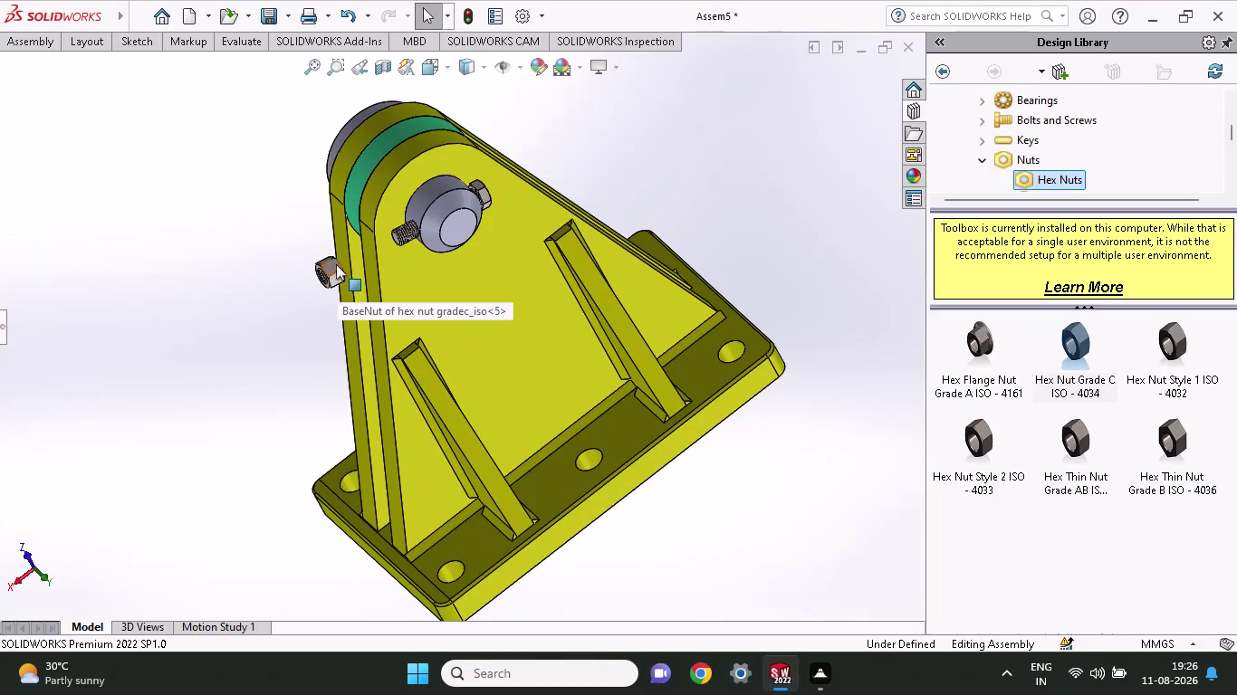
Drag the loose hex nut beside the bolt's threaded end, viewing it from underneath.
drag(330, 264, 363, 369)
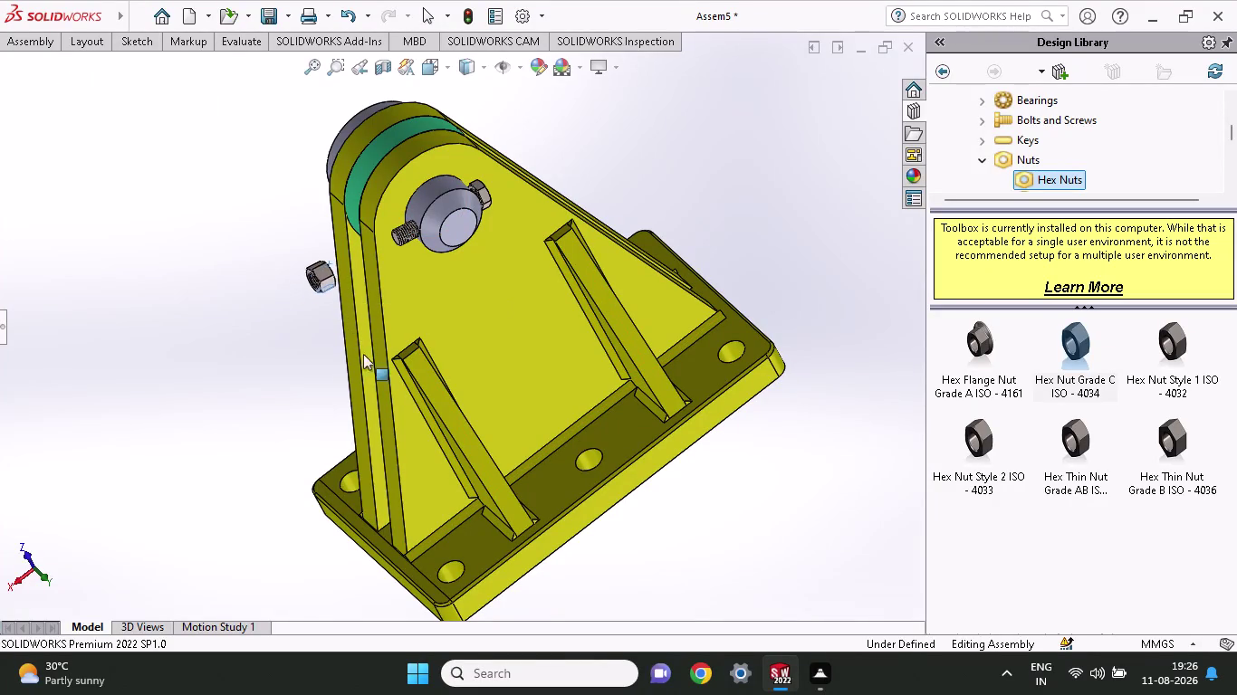
drag(363, 368, 368, 189)
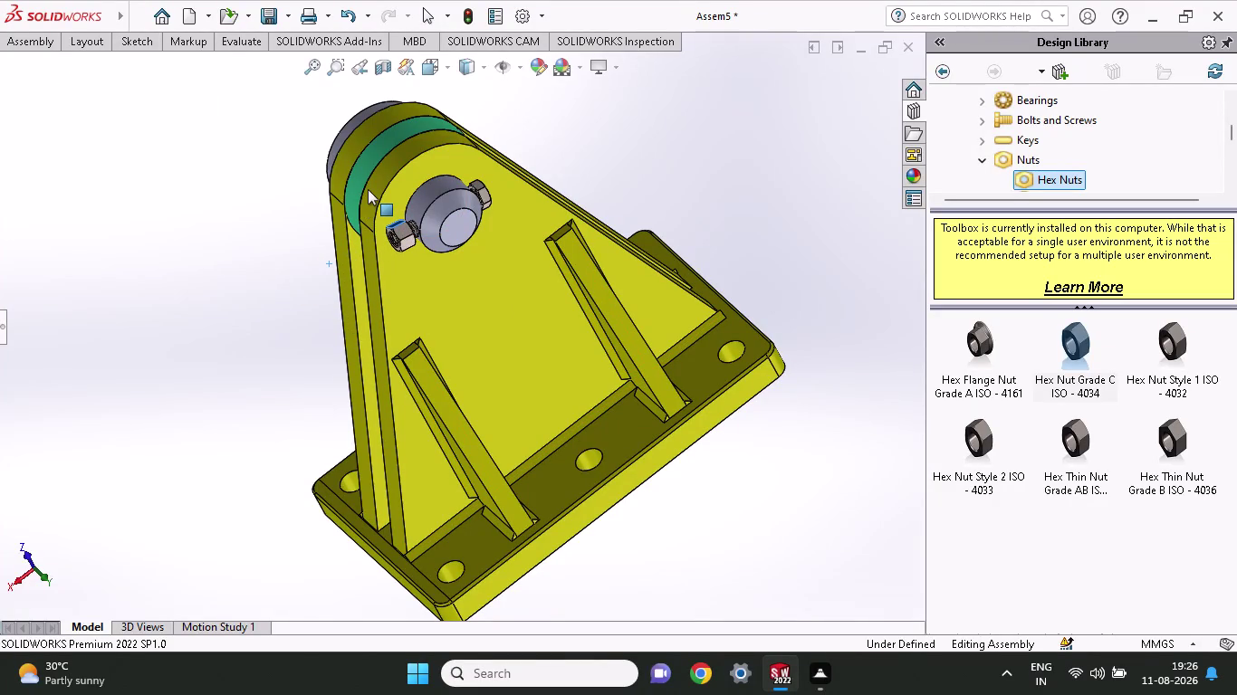
drag(368, 189, 369, 179)
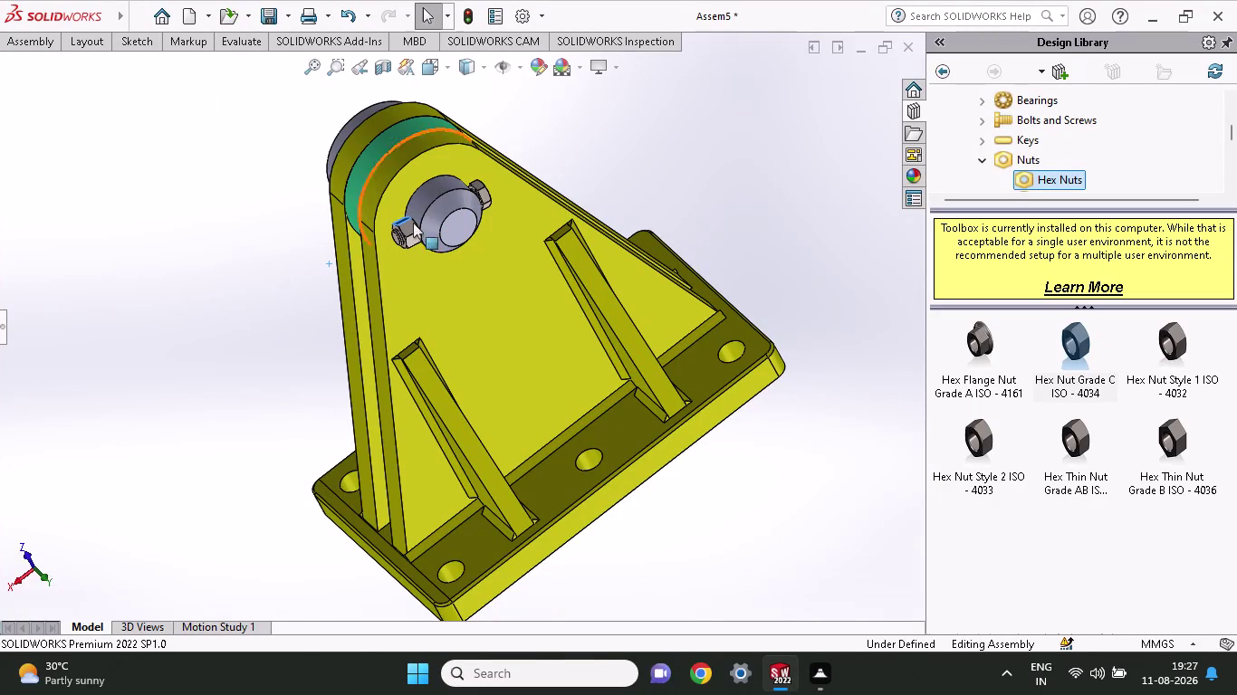
middle_drag(730, 159, 768, 249)
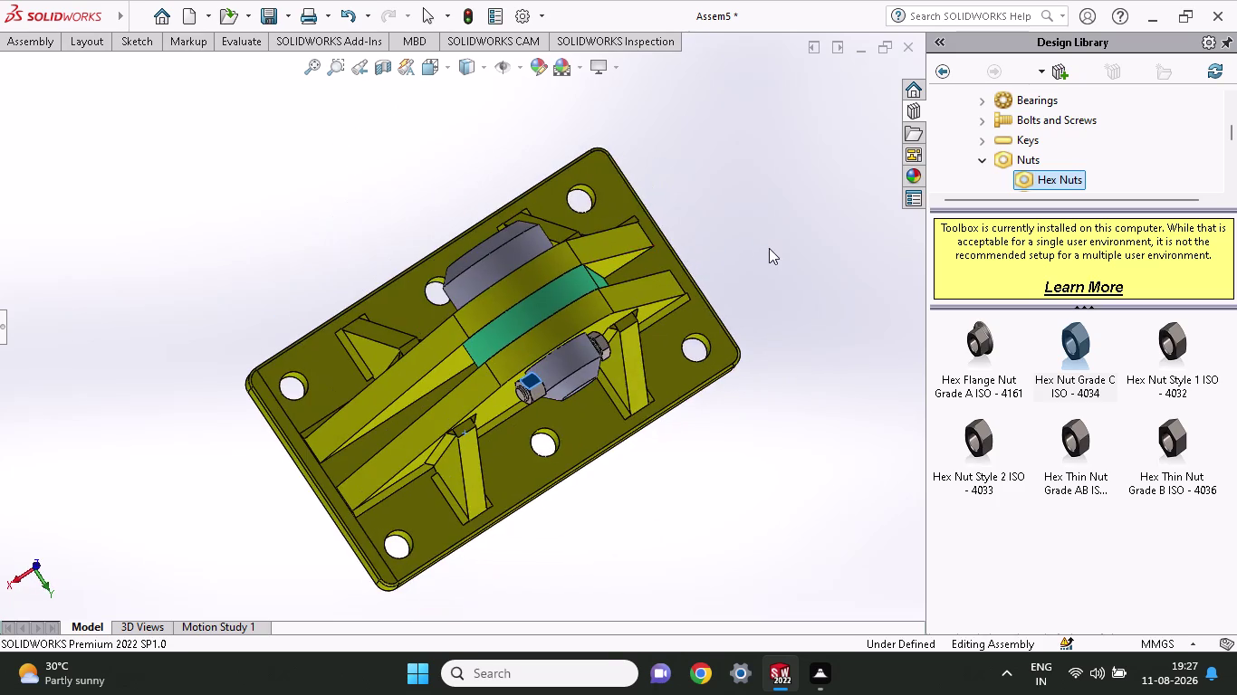
scroll(up, 3)
scroll(down, 3)
scroll(down, 3)
drag(429, 305, 355, 328)
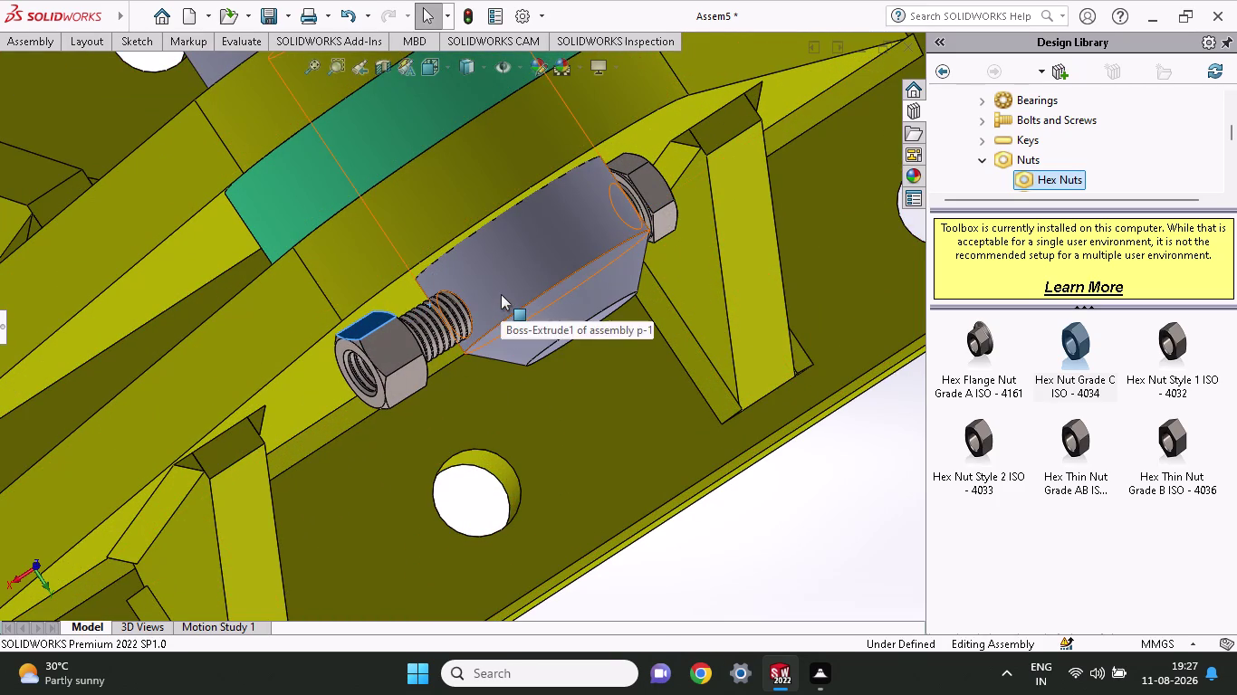
Pick the boss cylinder face and the nut's inner threaded face, then clear the selection.
click(500, 294)
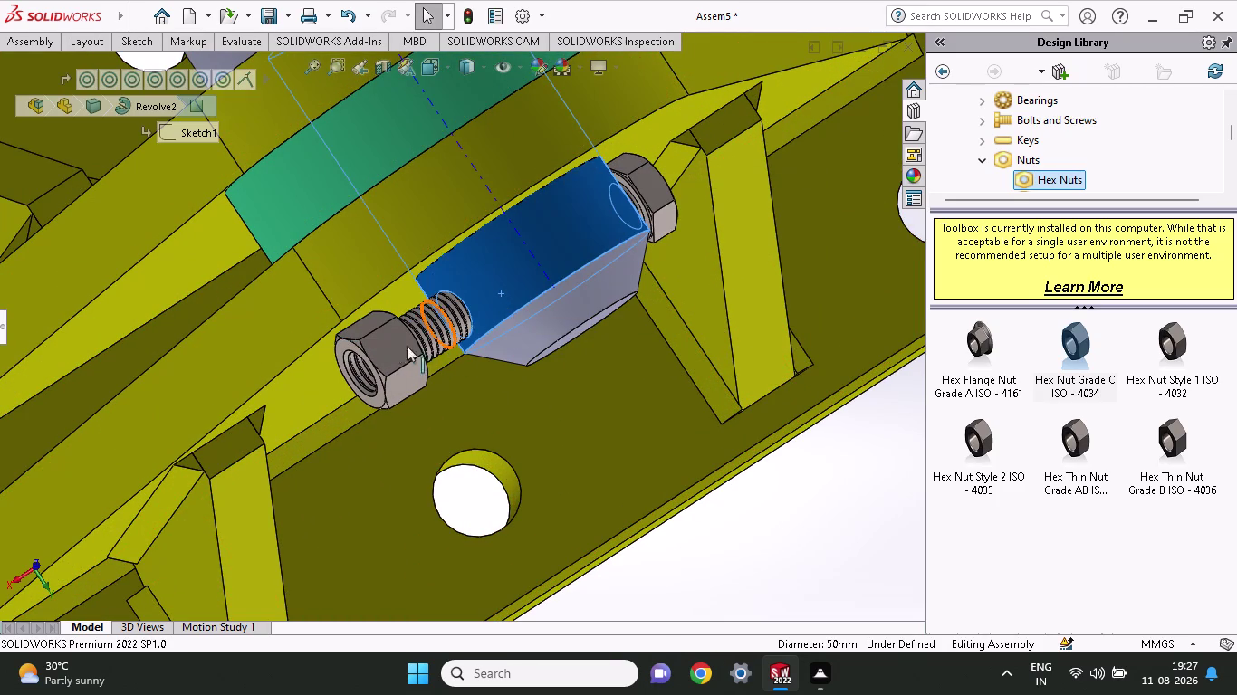
middle_drag(466, 401, 343, 418)
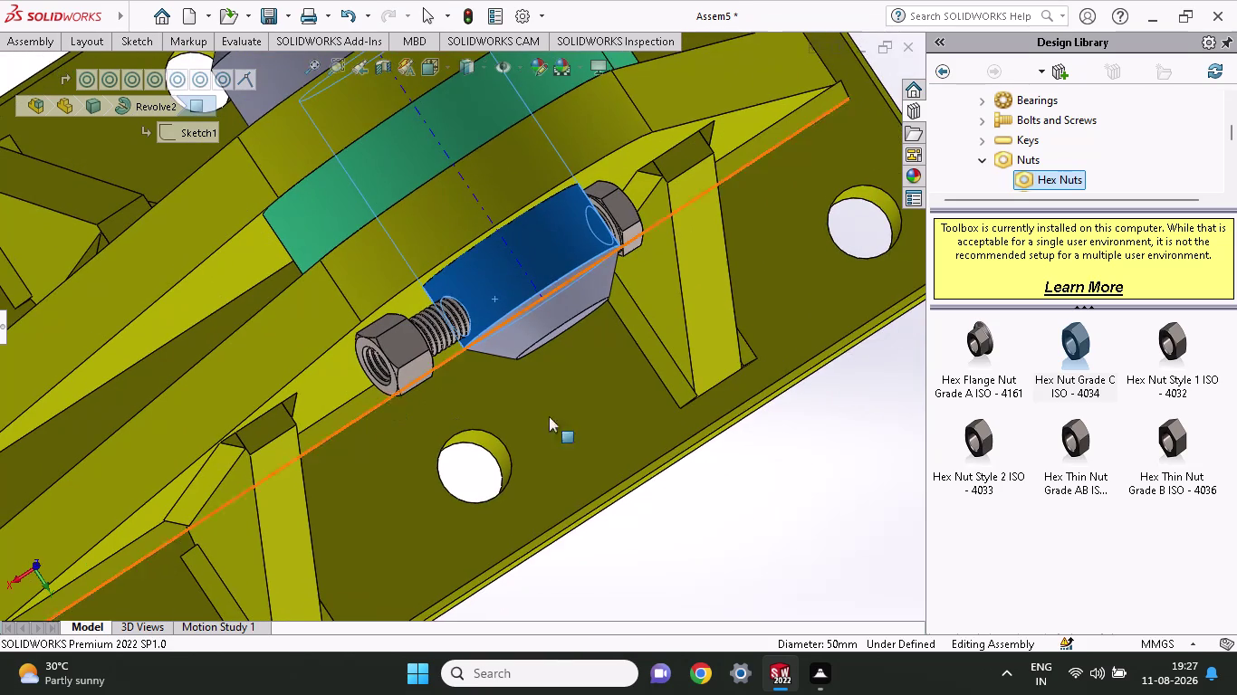
middle_drag(782, 466, 678, 509)
scroll(up, 3)
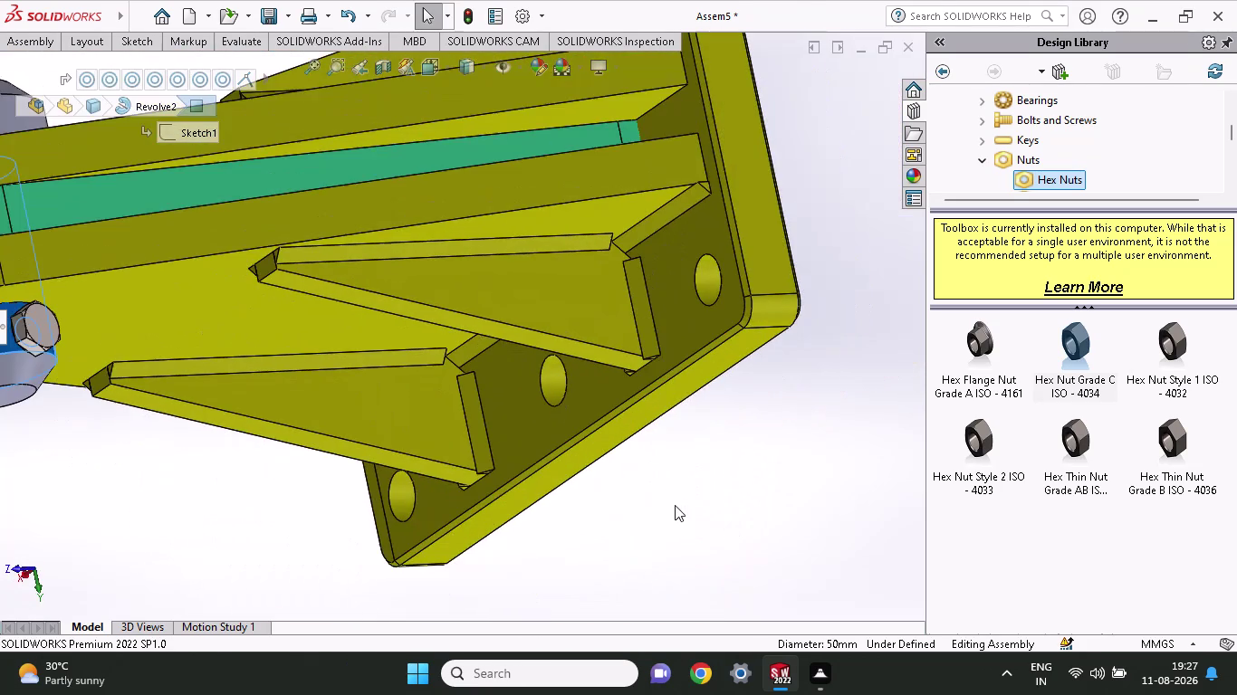
scroll(up, 3)
scroll(down, 3)
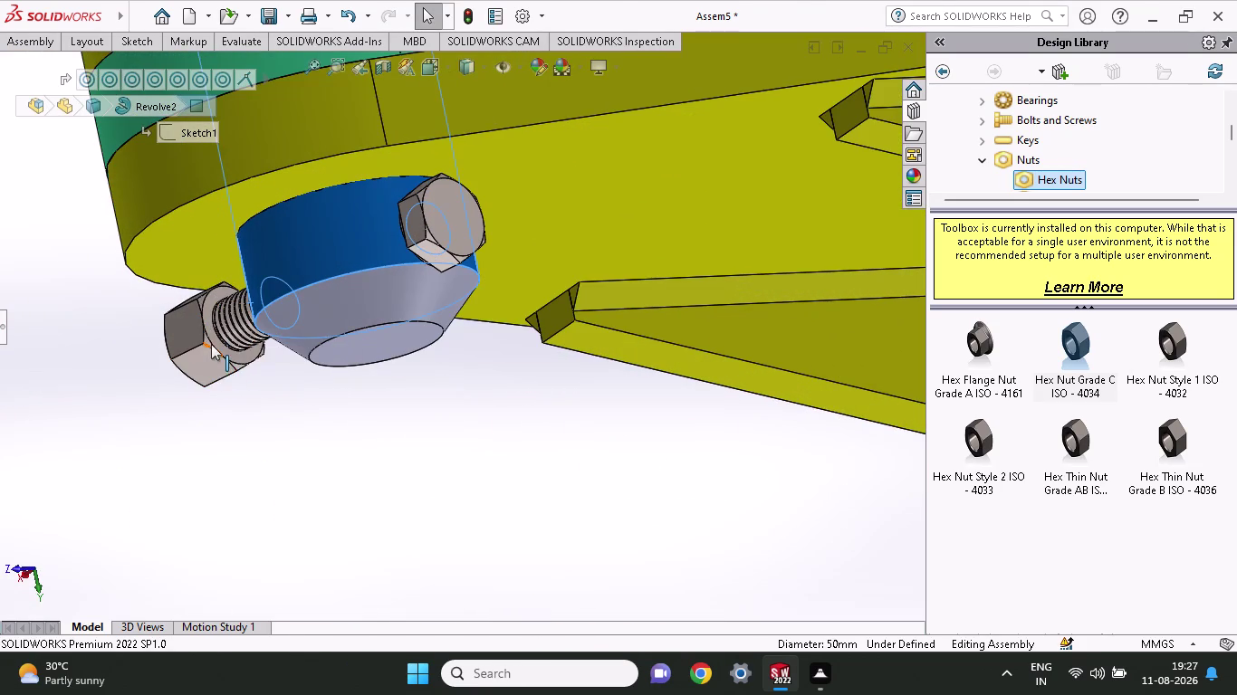
scroll(down, 3)
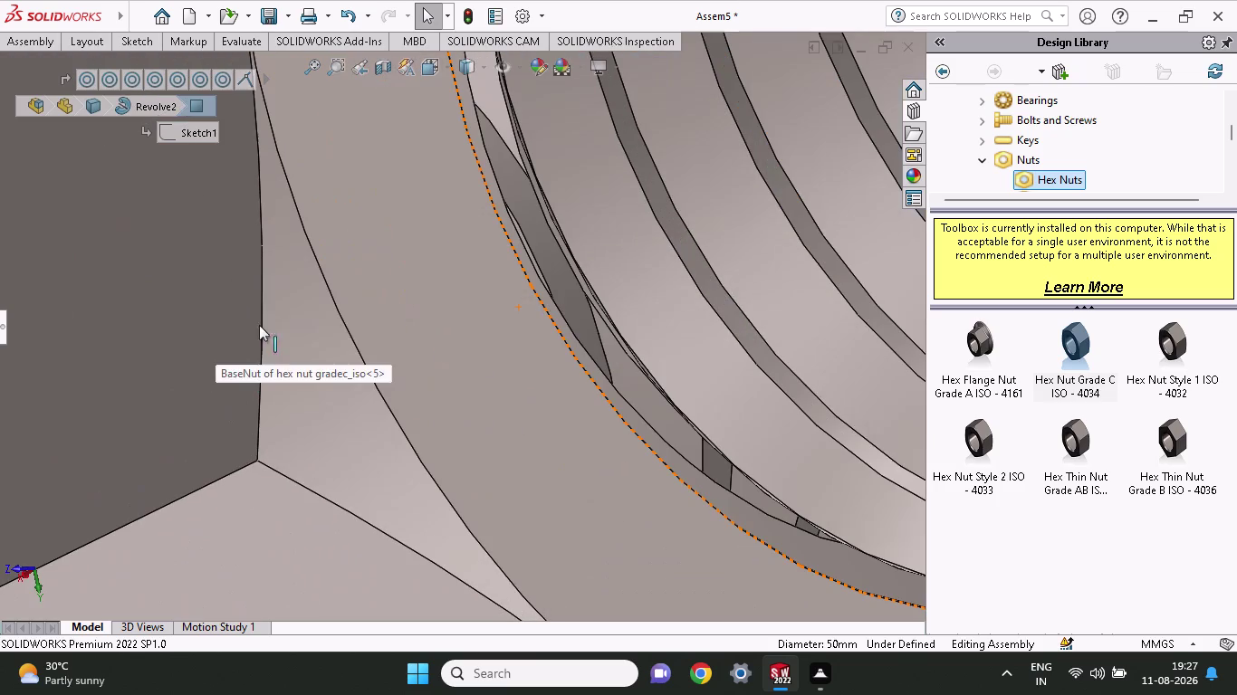
click(411, 313)
scroll(up, 3)
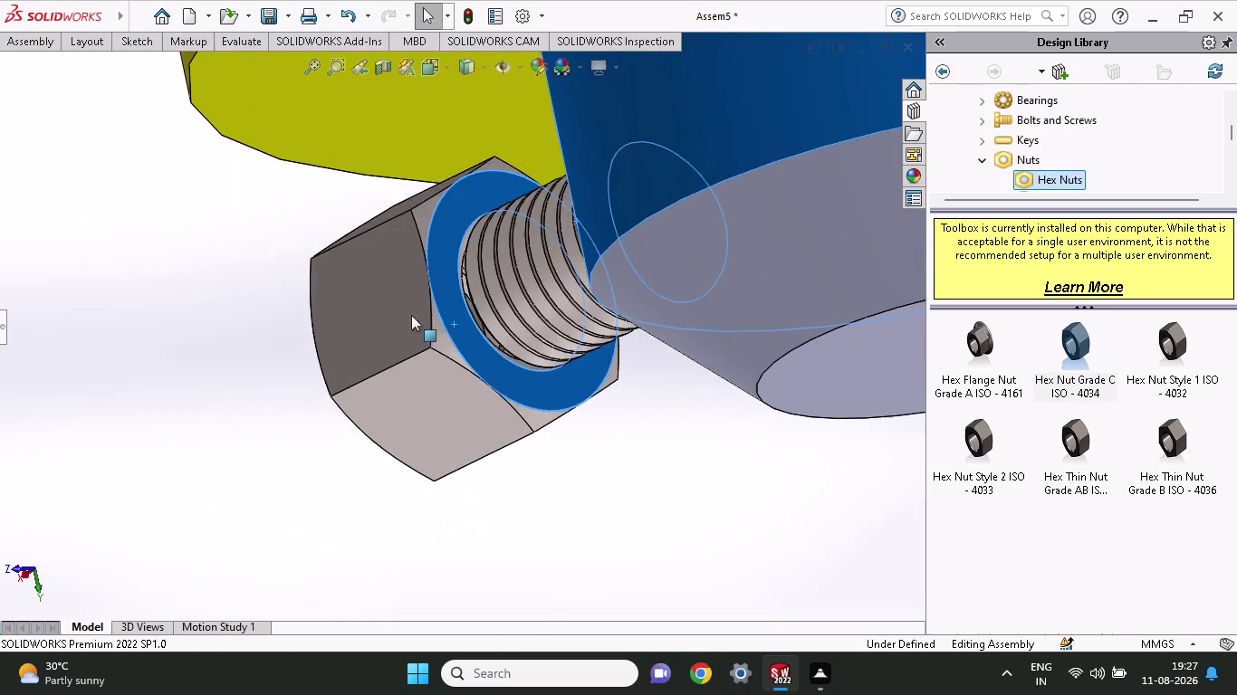
scroll(up, 3)
scroll(up, 3)
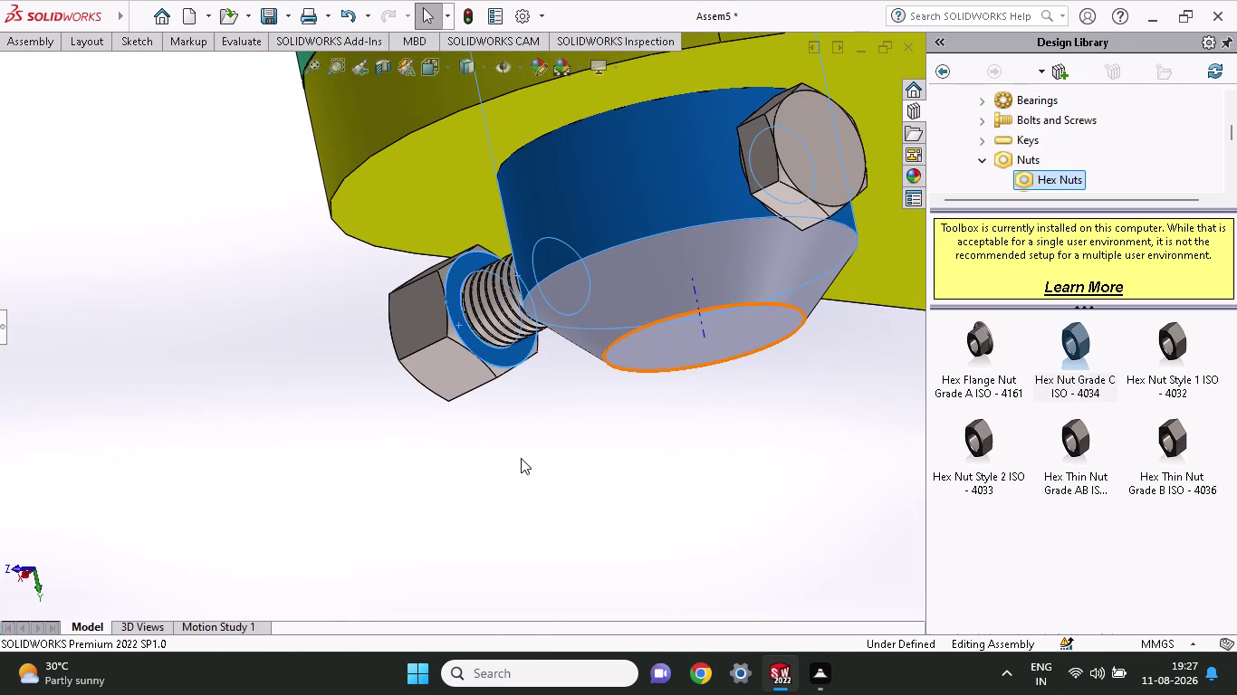
key(Escape)
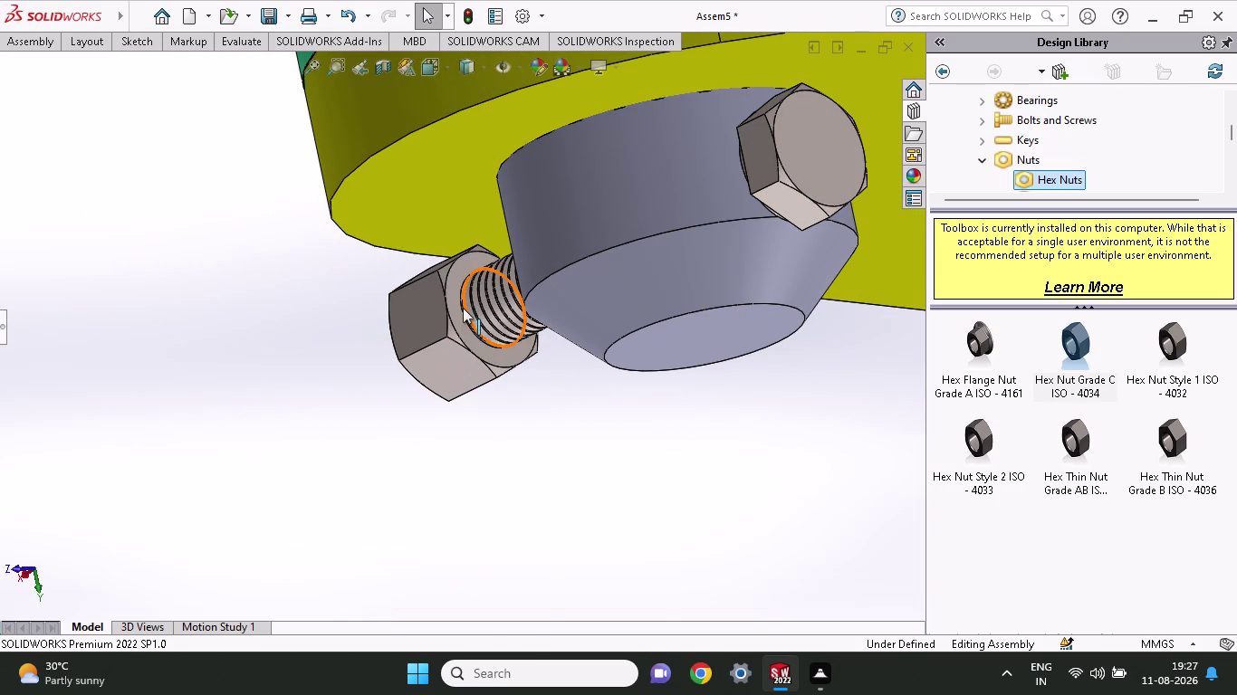
Mate the nut's inner face concentric with the boss face and zoom back to the bracket.
click(457, 321)
click(537, 212)
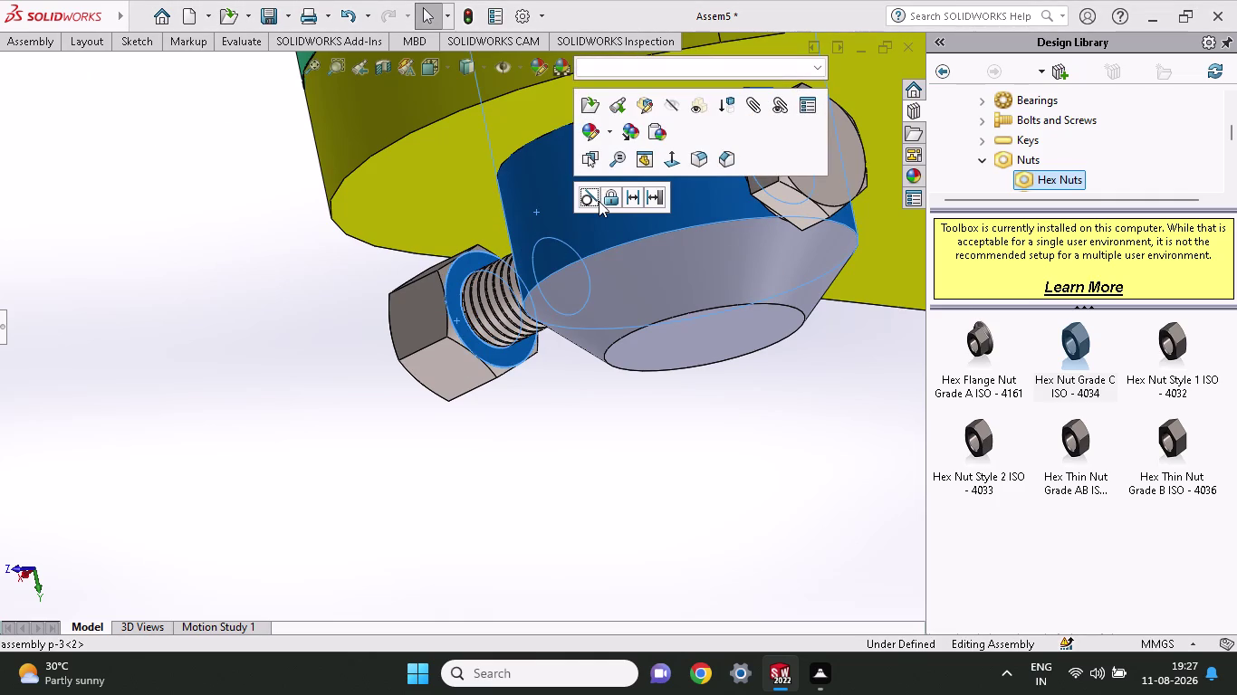
click(594, 198)
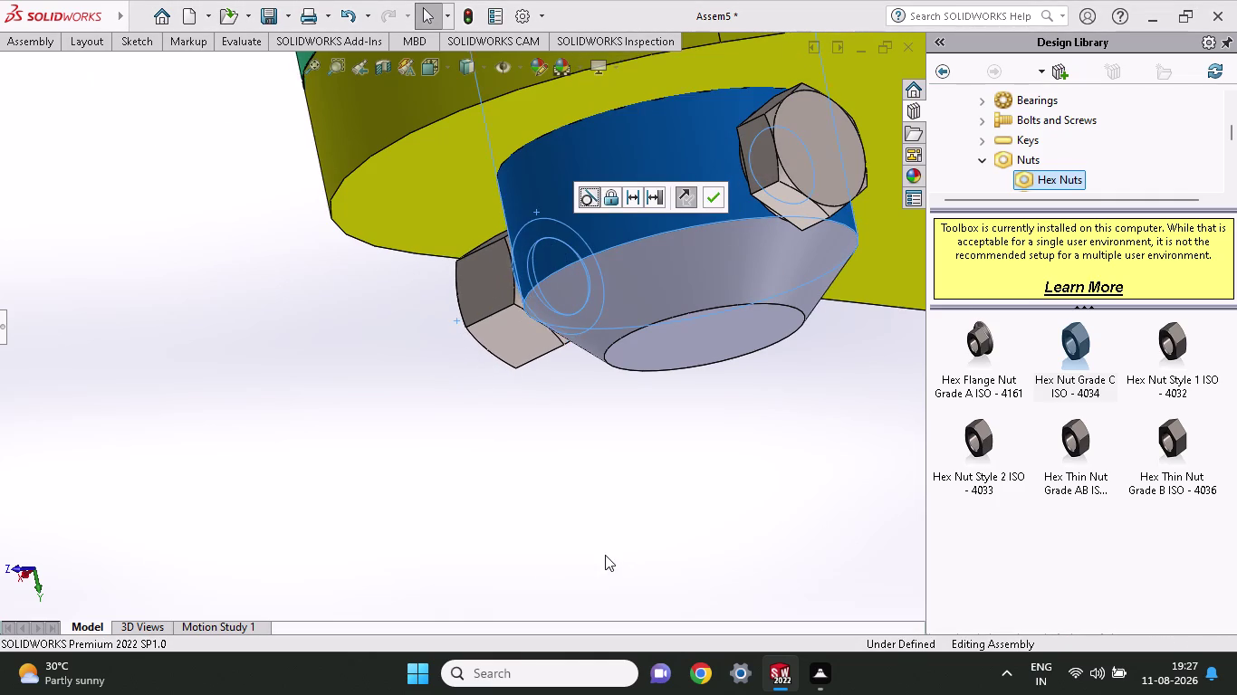
middle_drag(605, 556, 686, 412)
scroll(up, 3)
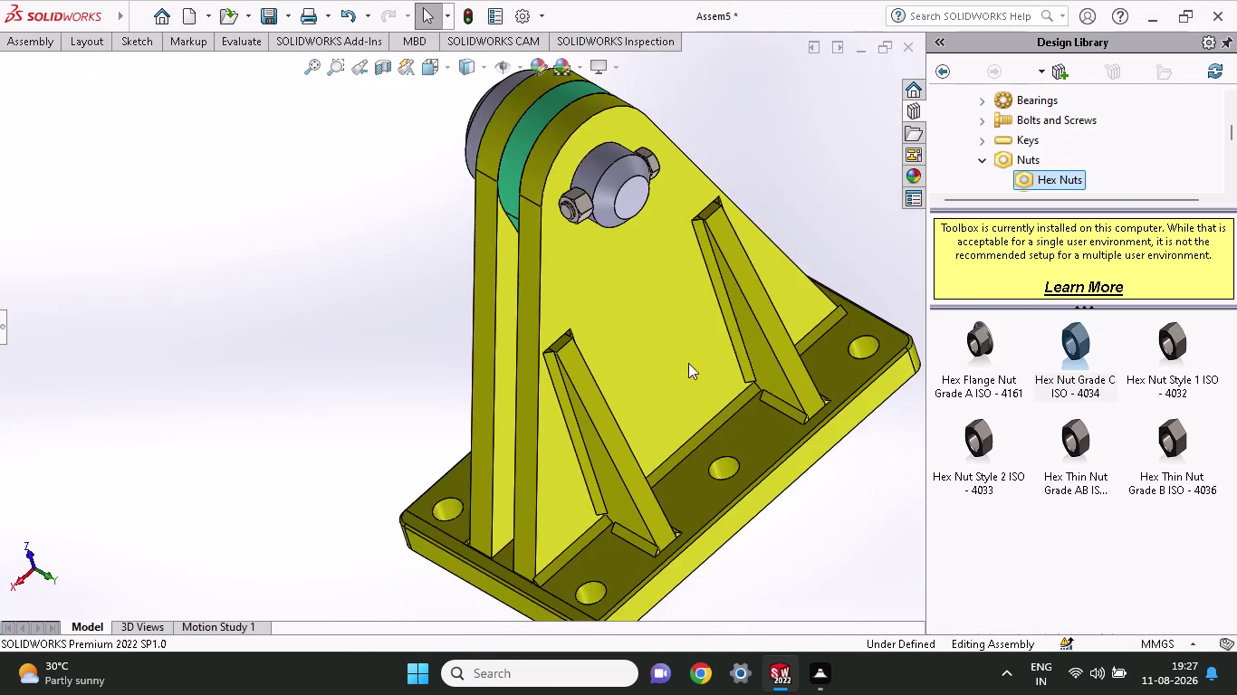
scroll(up, 3)
scroll(up, 3)
Inspect the bracket's underside and side view, then start dragging the green arm.
middle_drag(764, 283, 817, 324)
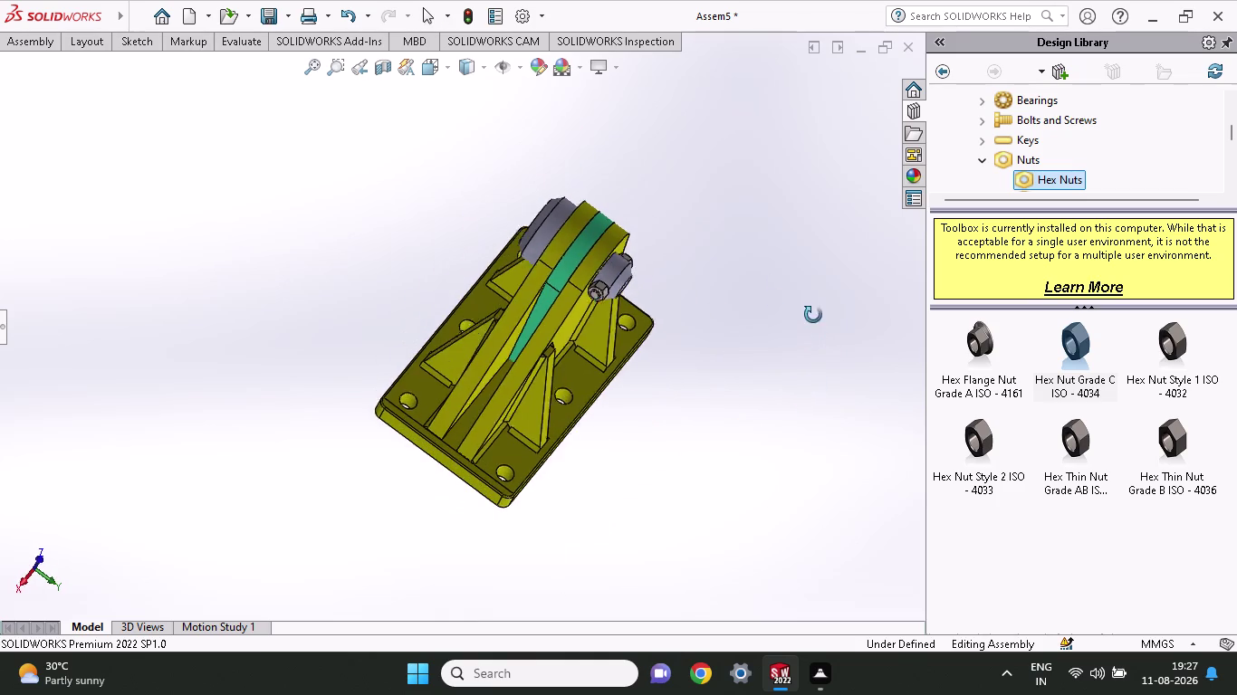
middle_drag(817, 325, 812, 311)
middle_click(797, 291)
middle_click(796, 292)
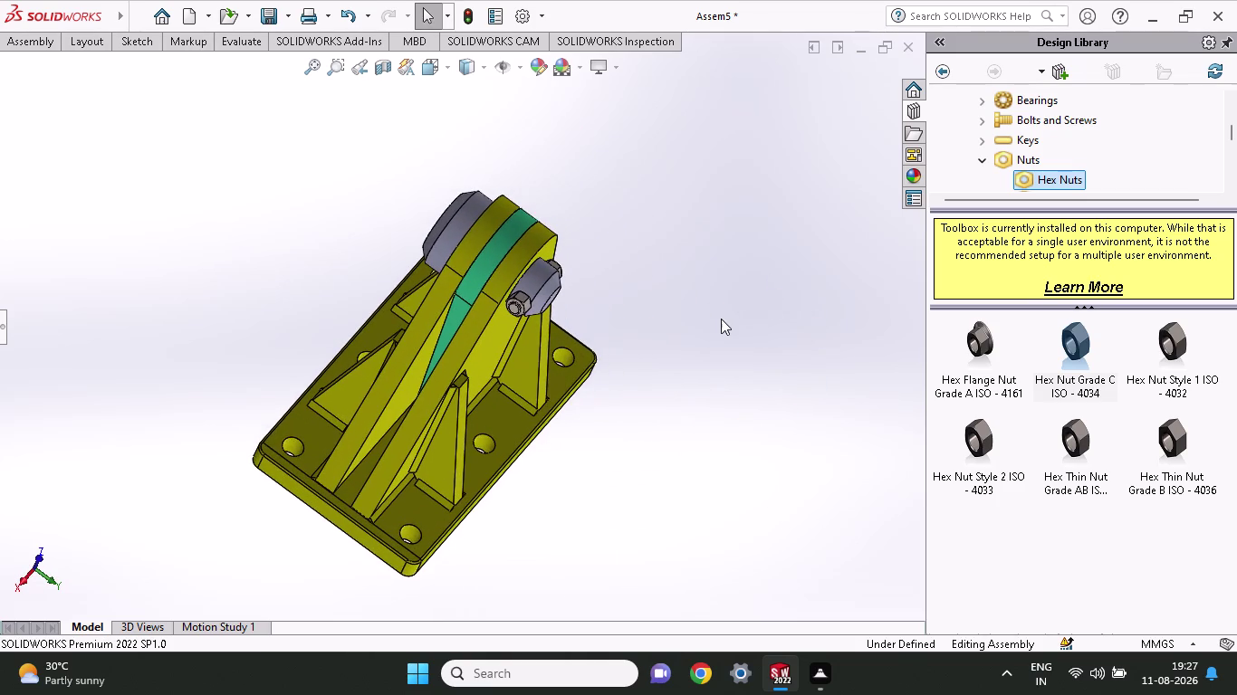
scroll(up, 3)
middle_drag(660, 275, 551, 401)
scroll(up, 3)
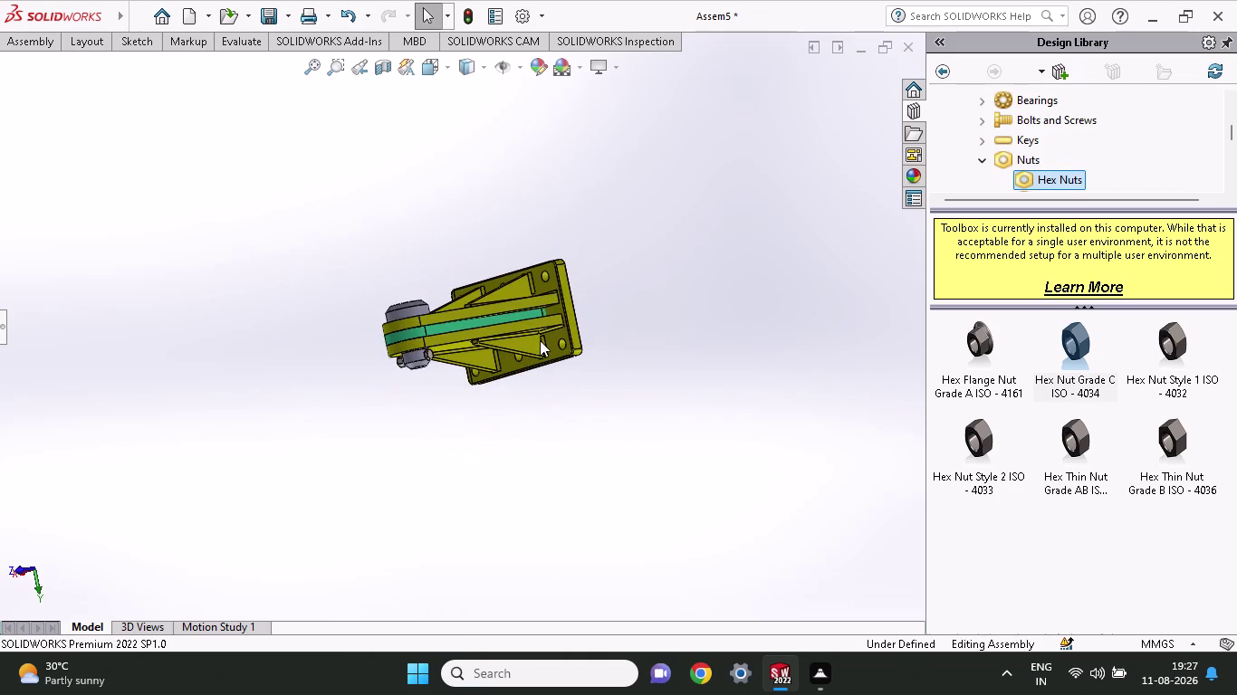
drag(540, 314, 811, 283)
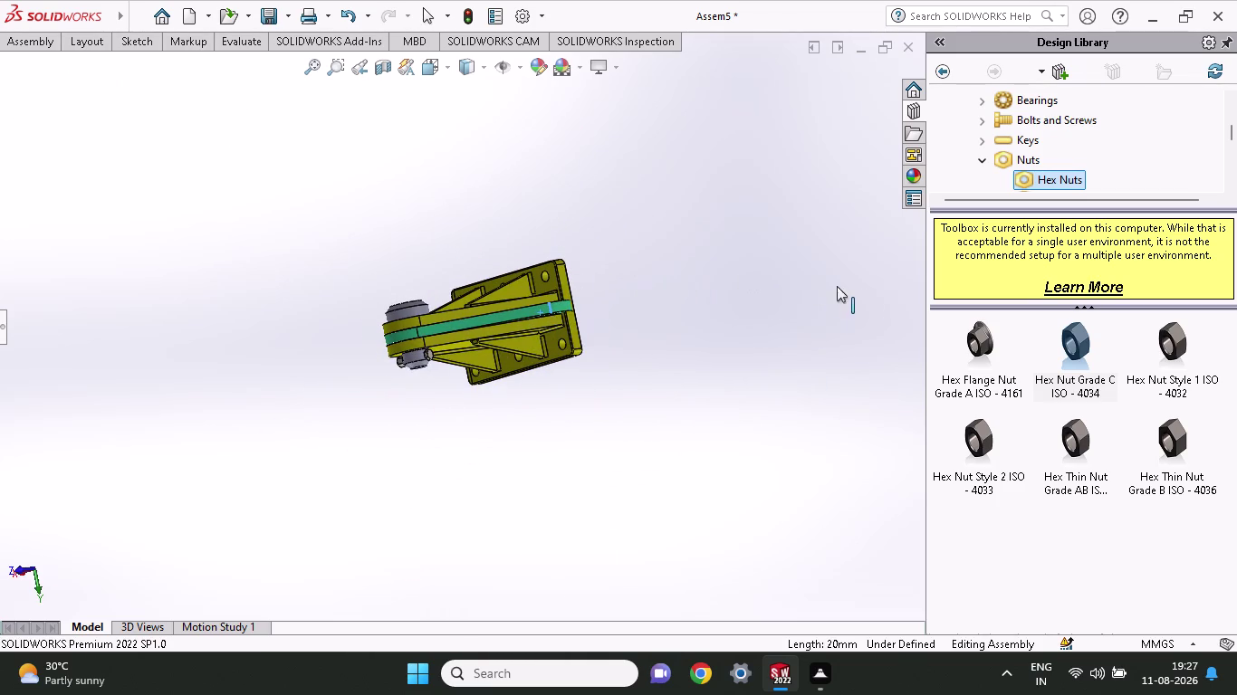
From a front view, swing the green arm right, left, straight up and back left about the pin.
drag(811, 283, 317, 218)
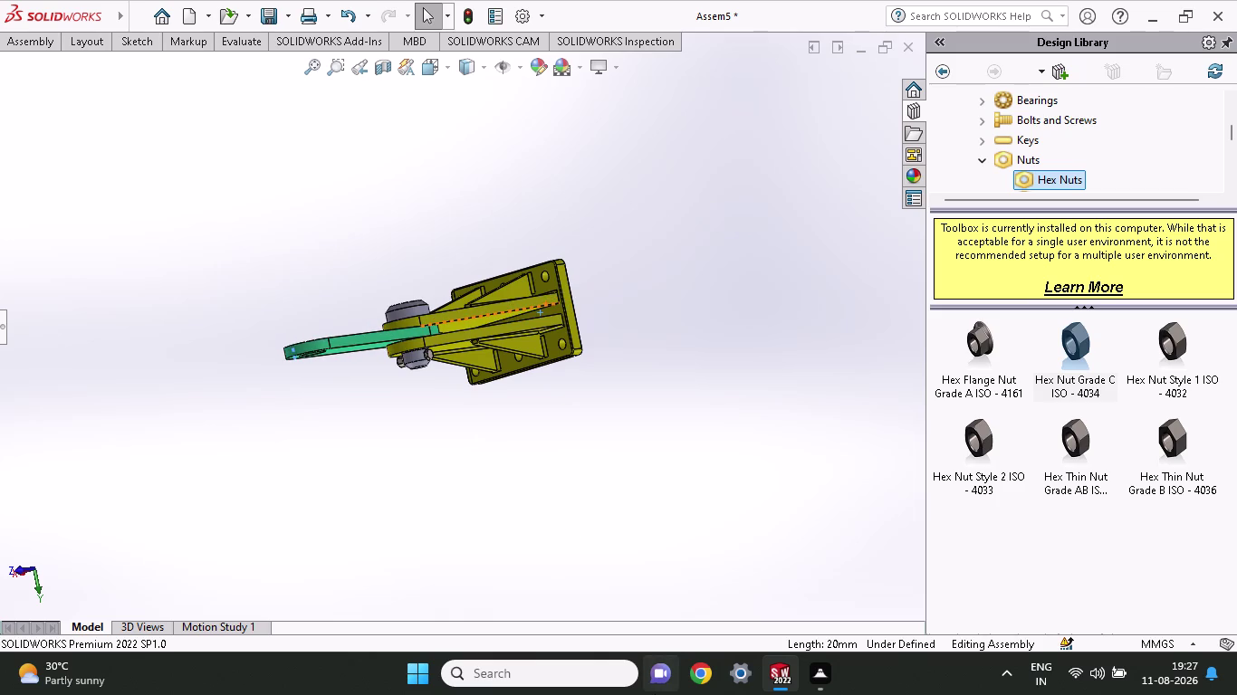
middle_drag(659, 660, 687, 448)
middle_drag(647, 472, 674, 218)
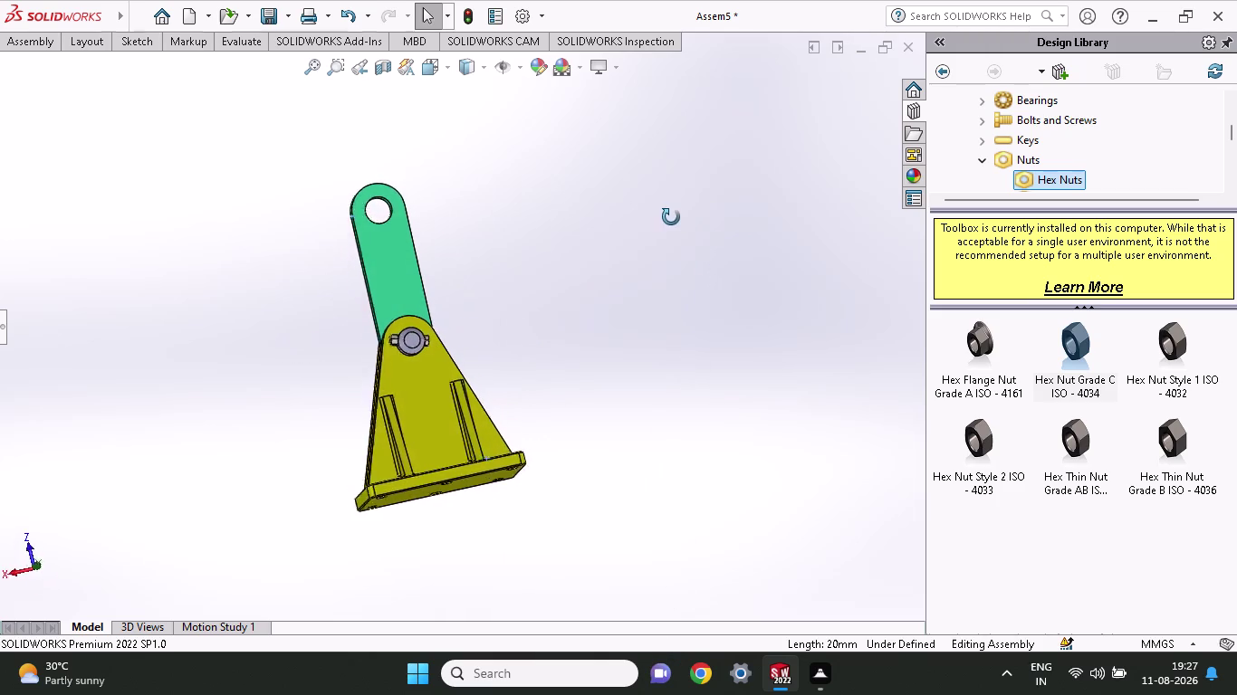
middle_drag(673, 218, 657, 222)
drag(399, 260, 506, 433)
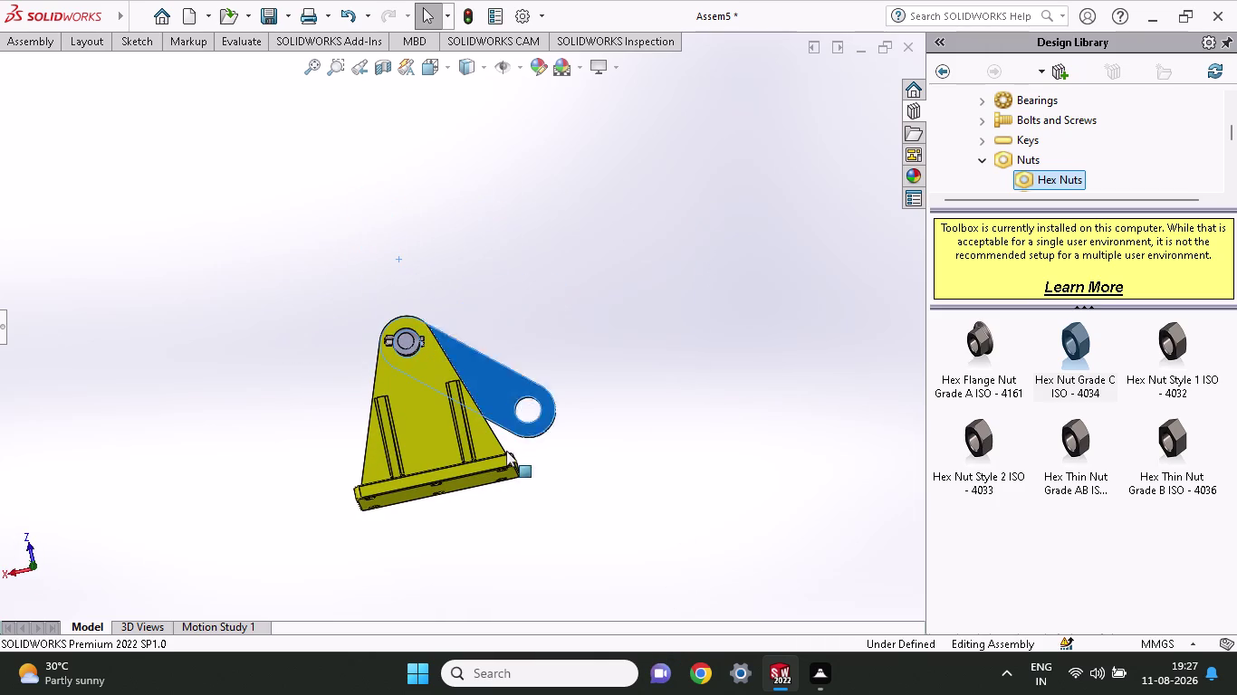
drag(506, 433, 0, 619)
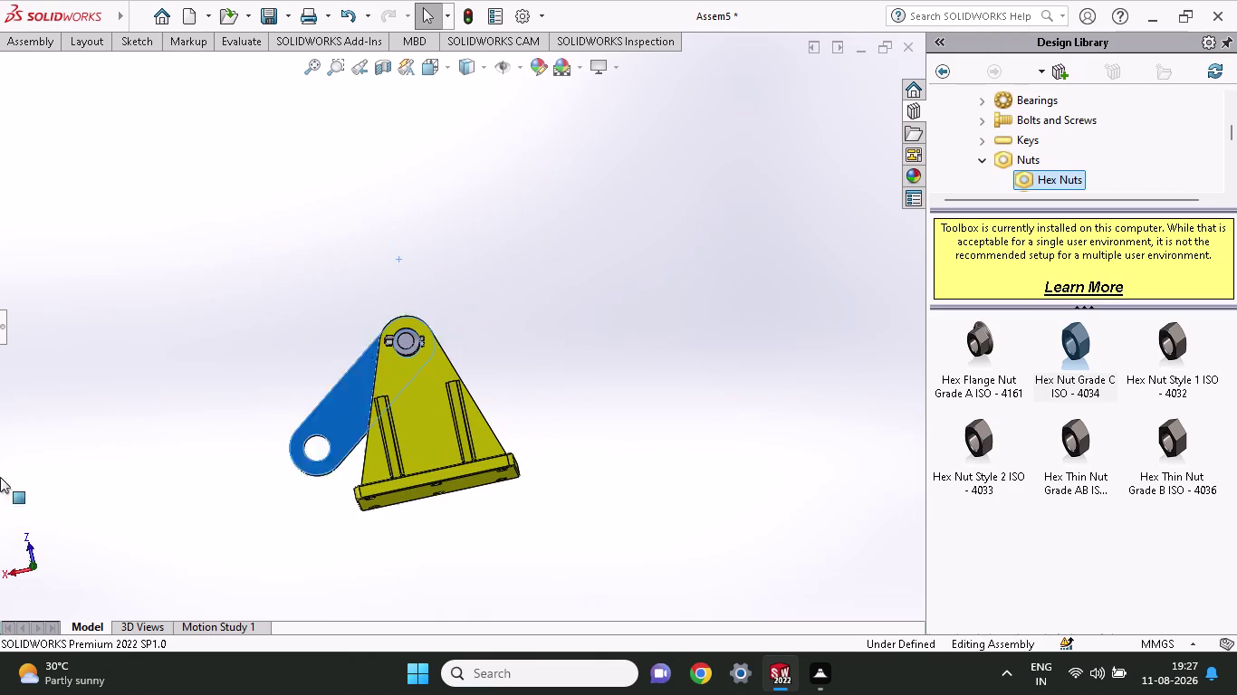
drag(0, 619, 719, 473)
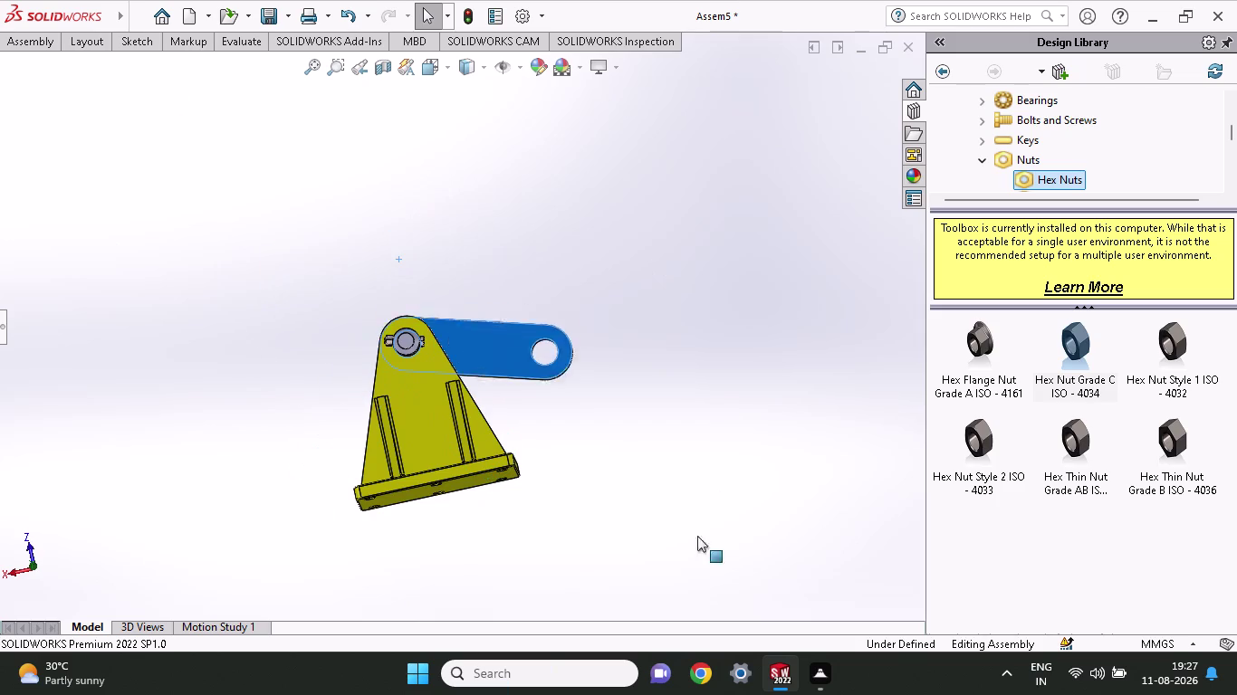
drag(719, 473, 682, 33)
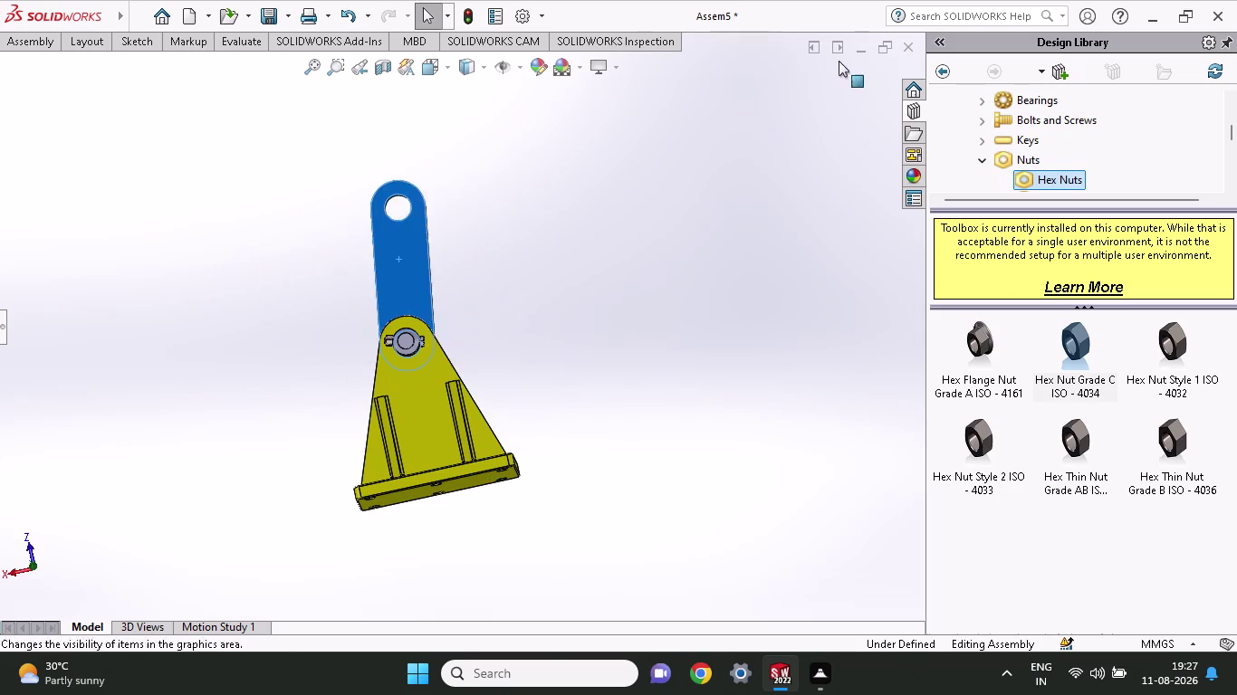
drag(681, 32, 31, 332)
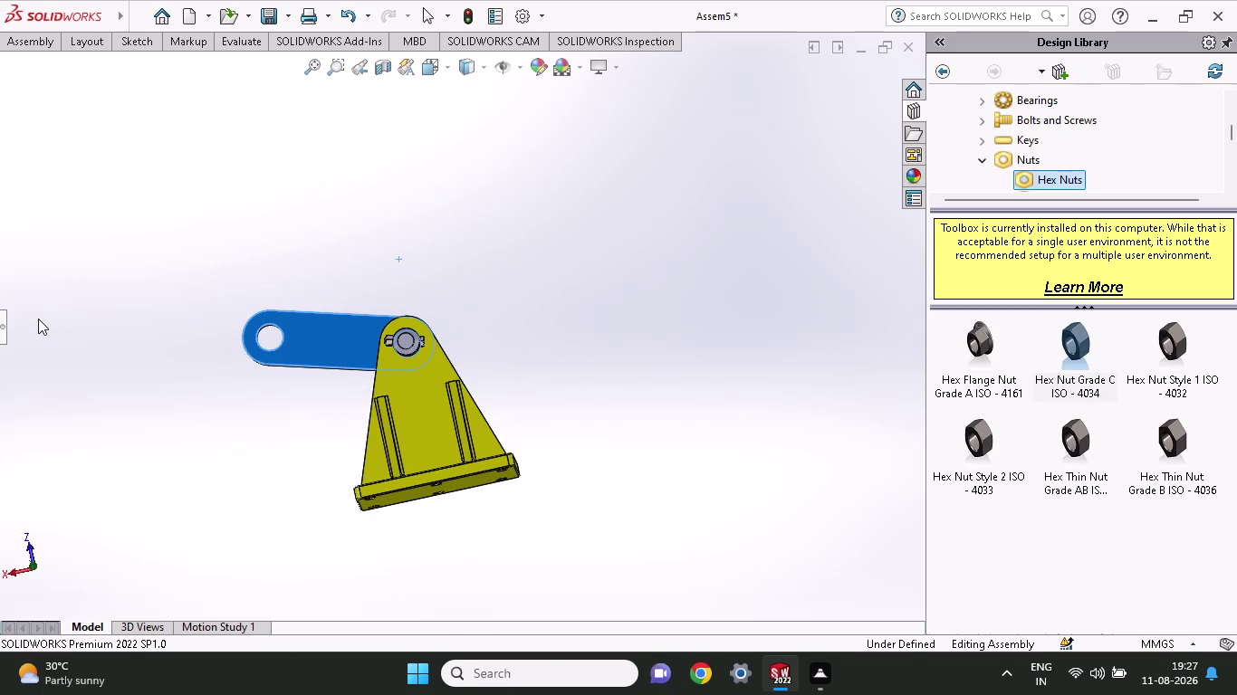